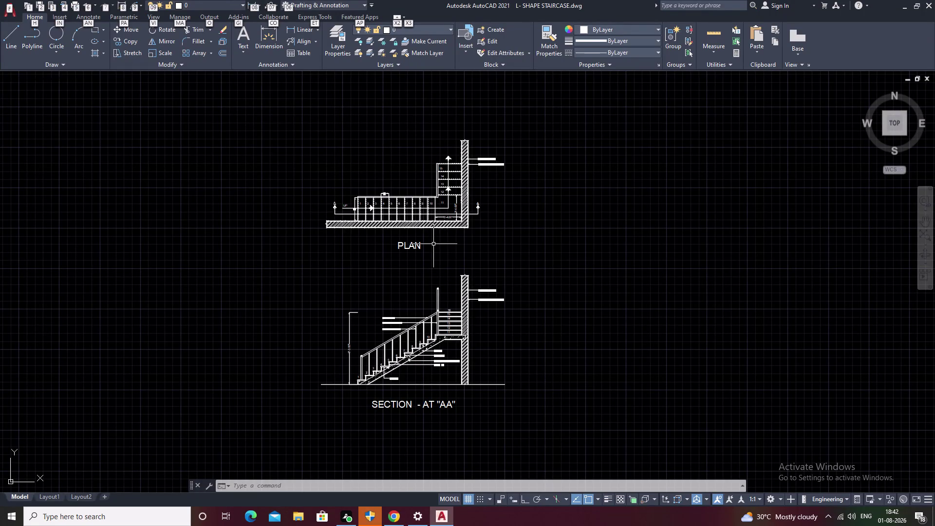
Cancel the stray selection window and any pending command with Escape.
key(alt+p)
key(Escape)
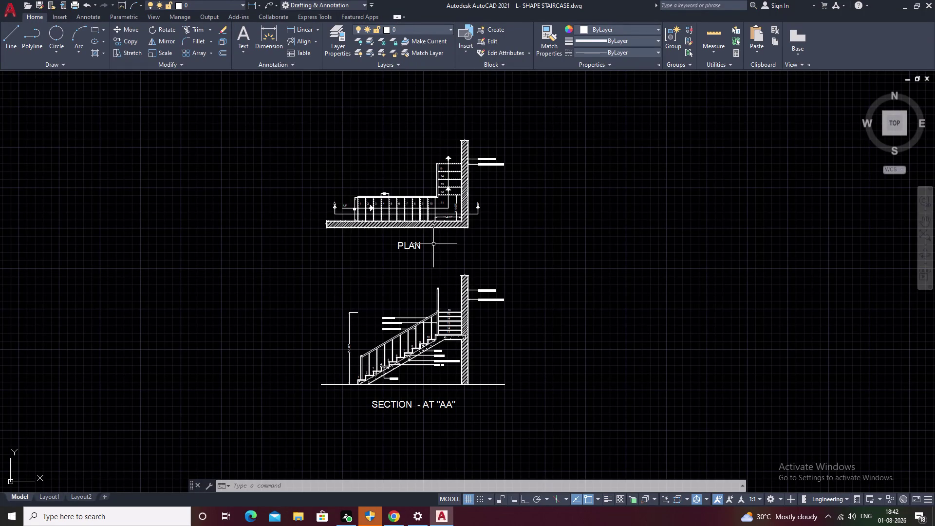
key(alt+p)
key(Escape)
click(309, 302)
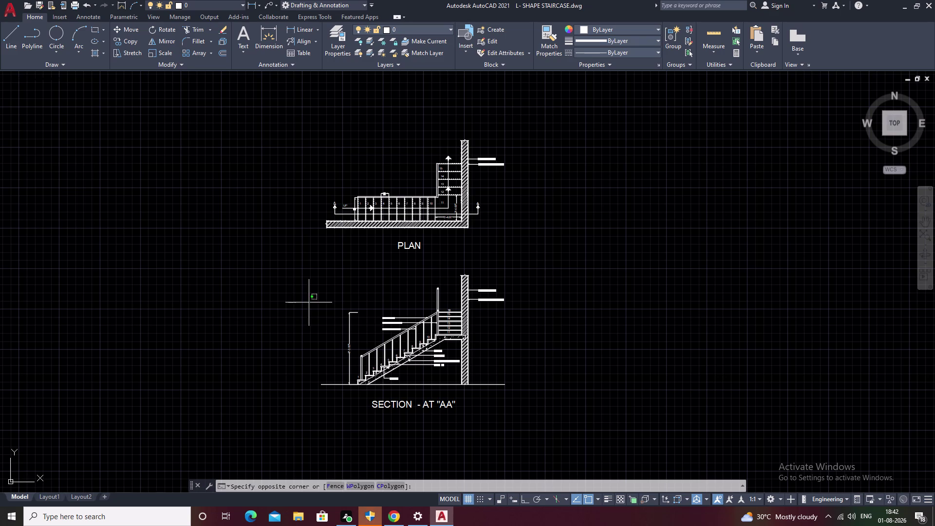
key(alt+p)
key(Escape)
key(Escape)
key(Escape)
key(Escape)
key(Escape)
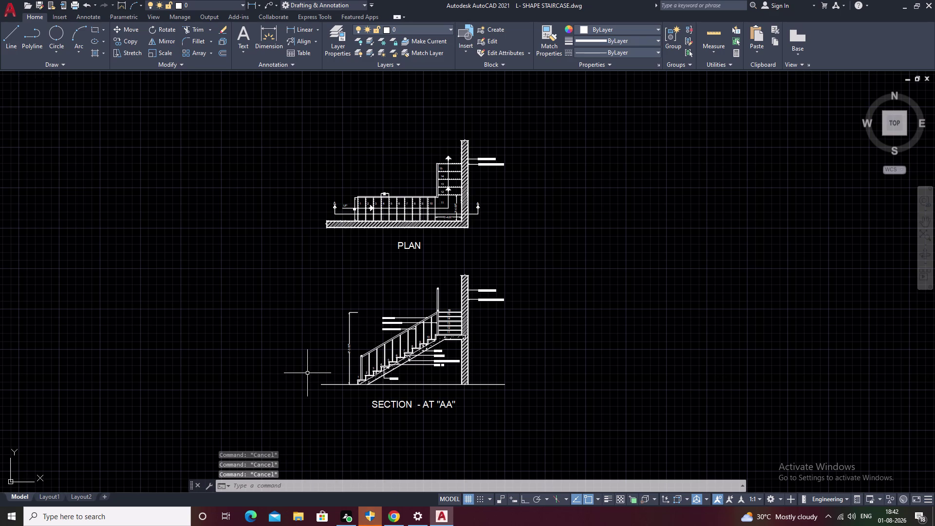
key(alt+p)
key(alt+p)
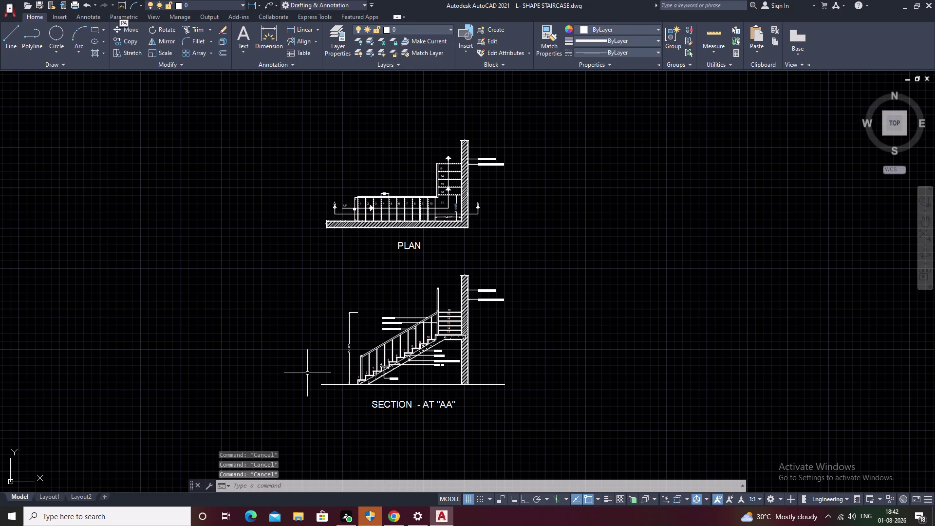
Set the plotter to AutoCAD PDF (High Quality Print).pc3 with portrait orientation.
key(p)
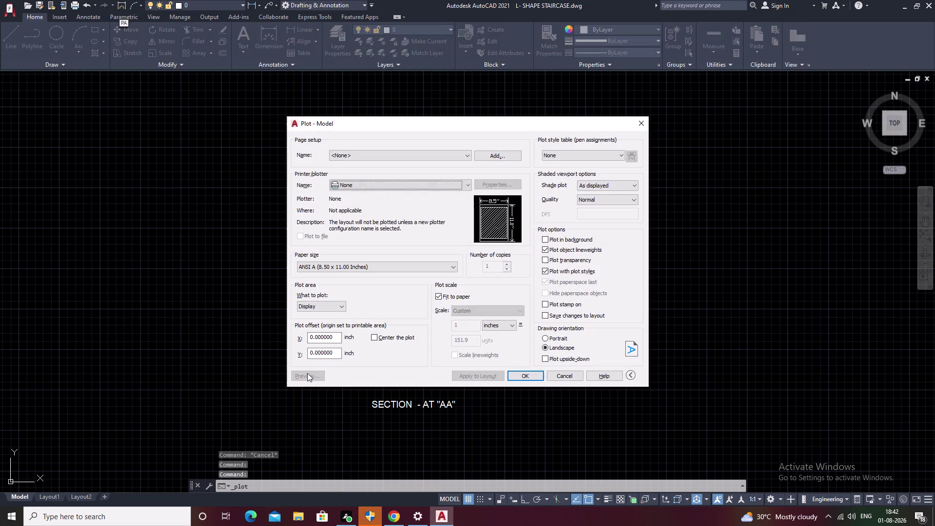
click(397, 182)
double_click(397, 248)
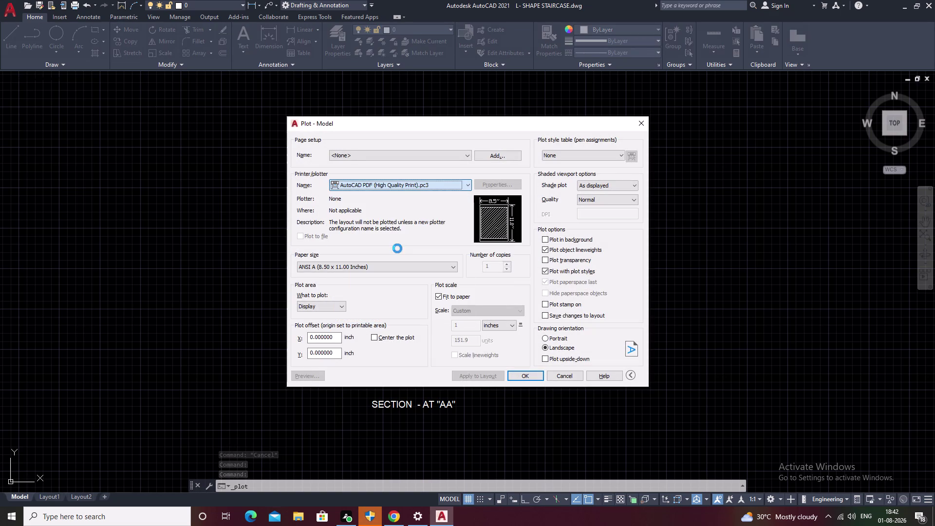
click(547, 337)
middle_drag(495, 350, 452, 318)
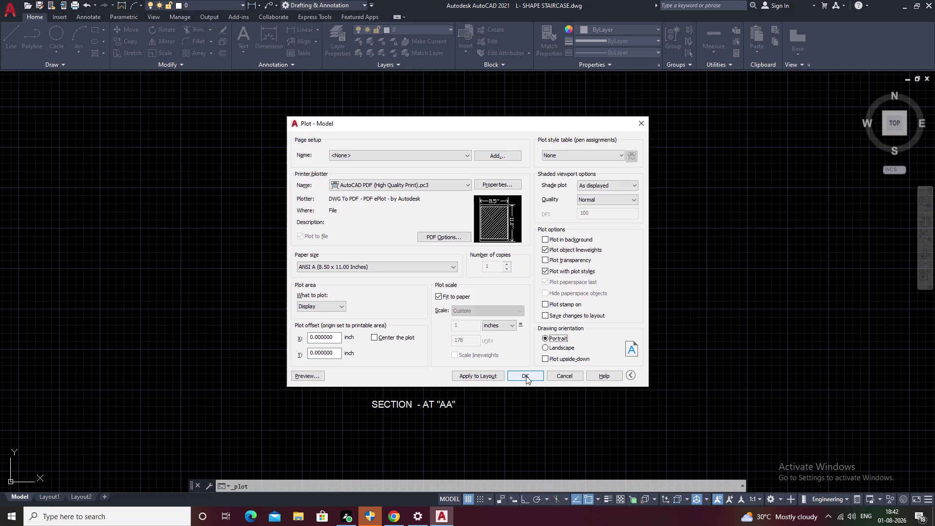
Plot the drawing to L- SHAPE STAIRCASE-Model.pdf on the Desktop.
click(526, 376)
click(340, 237)
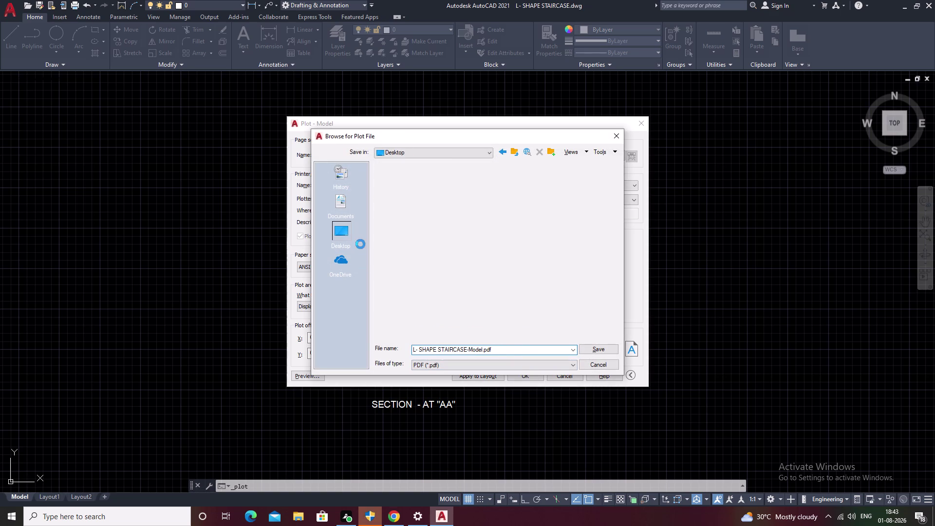
click(591, 352)
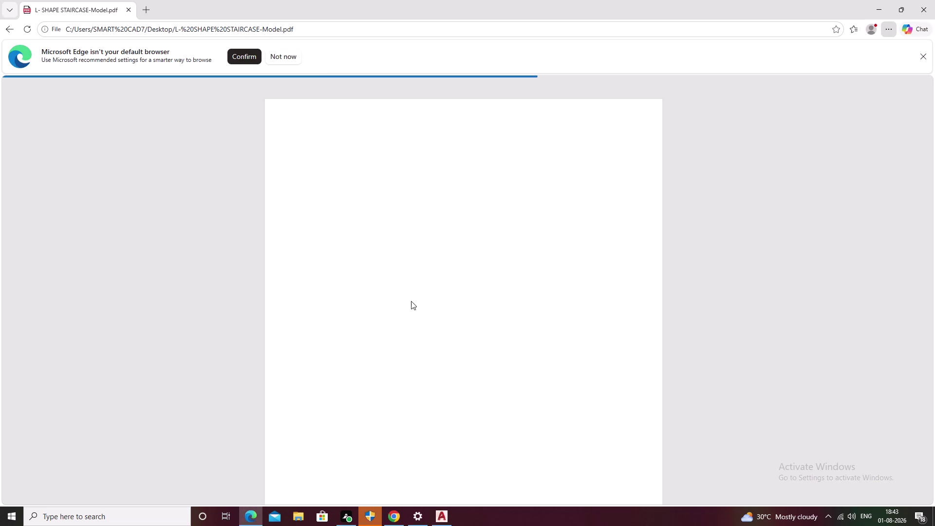
Save a copy of the PDF to the Desktop as 'L- SHAPE STAIRCASE-Model PDF'.
middle_drag(455, 355, 476, 248)
scroll(down, 3)
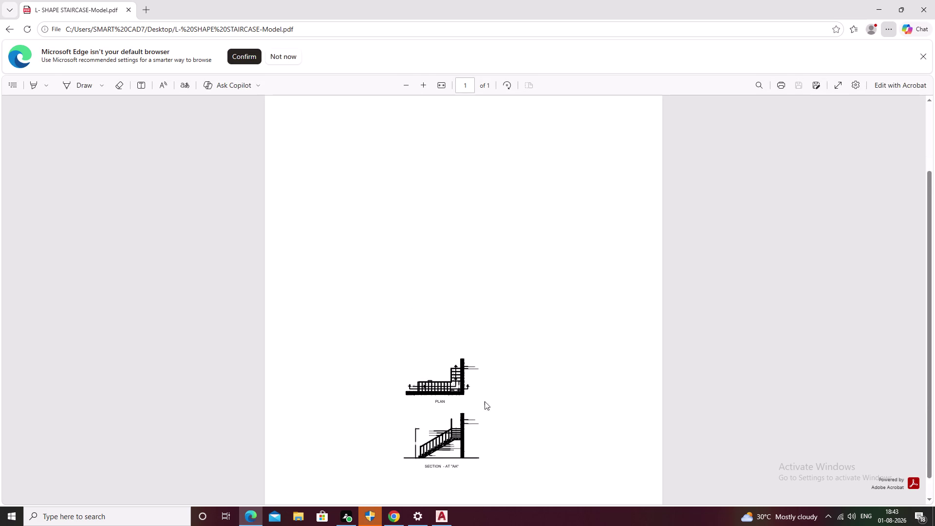
scroll(up, 3)
scroll(down, 3)
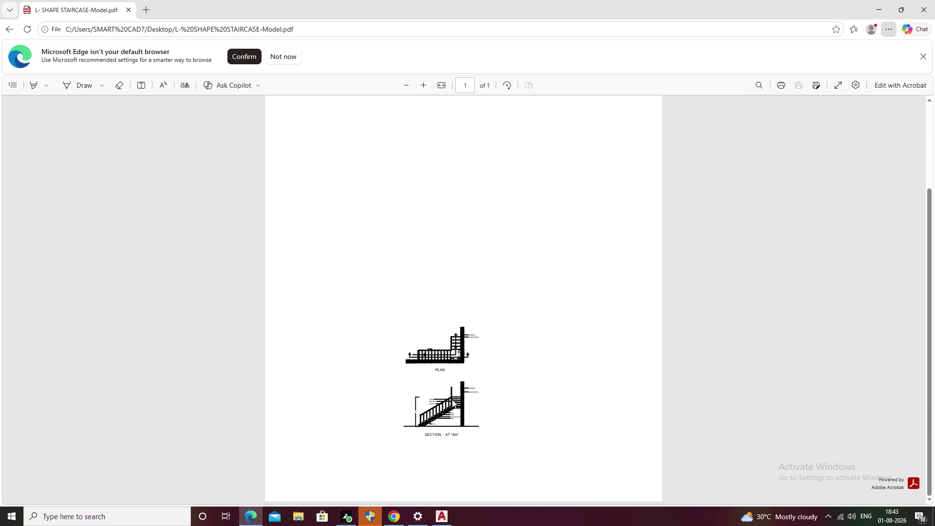
click(814, 90)
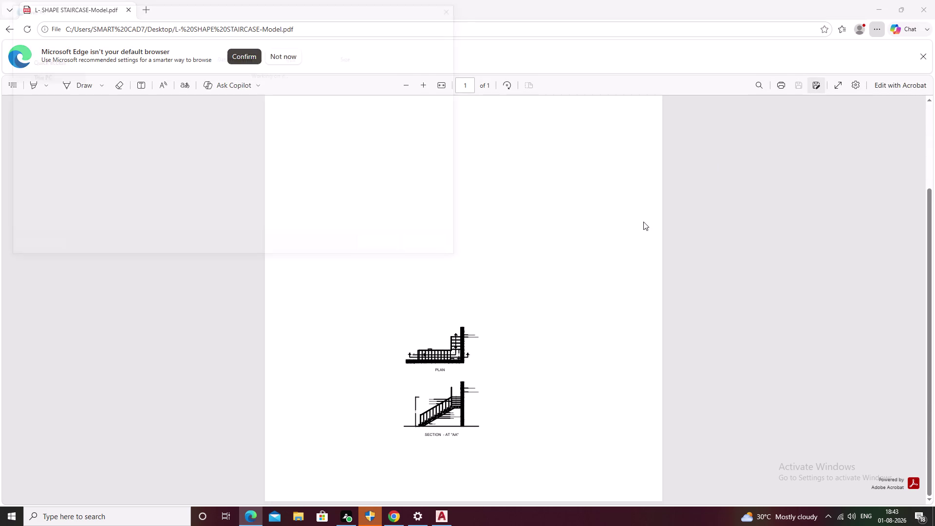
click(47, 113)
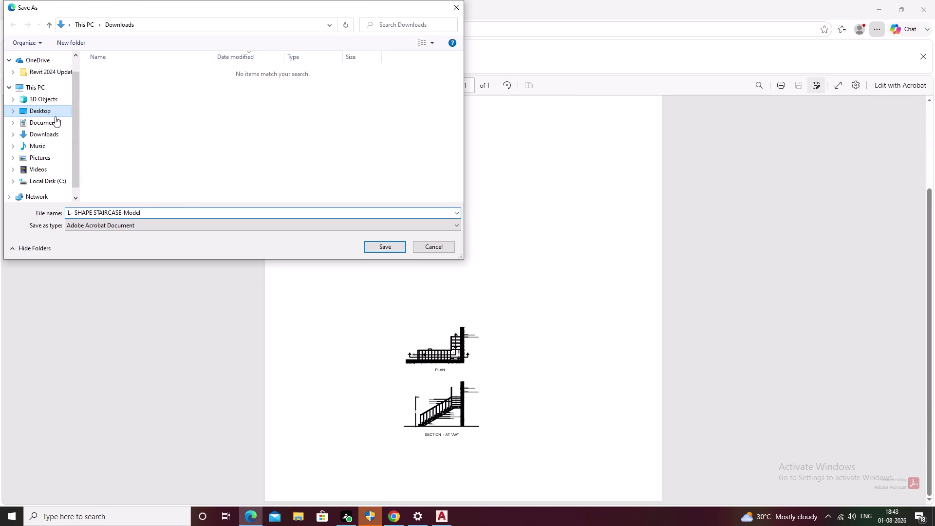
click(165, 216)
click(163, 216)
key(space)
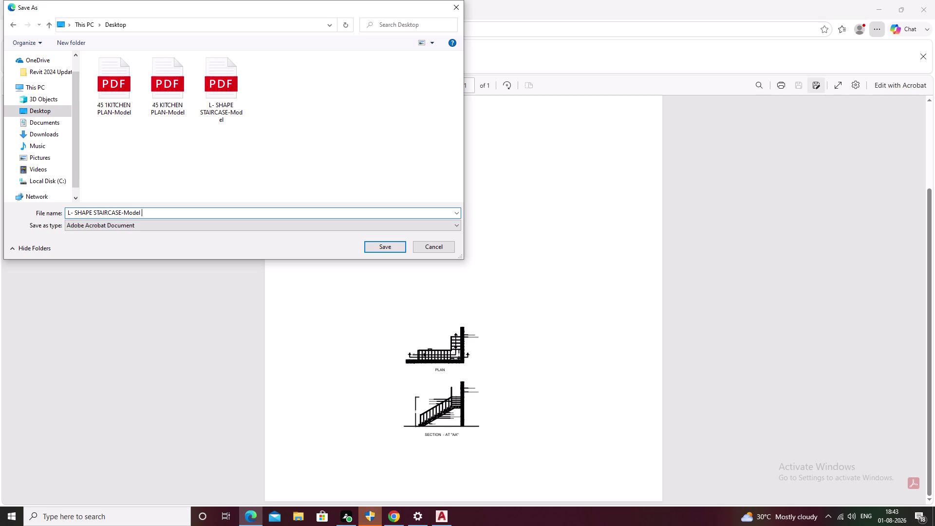
text(P)
text(DF)
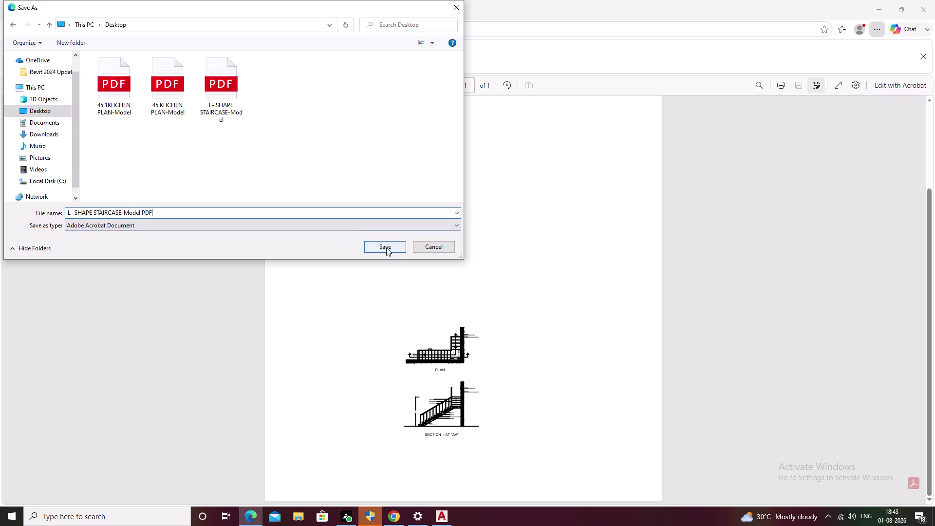
click(386, 247)
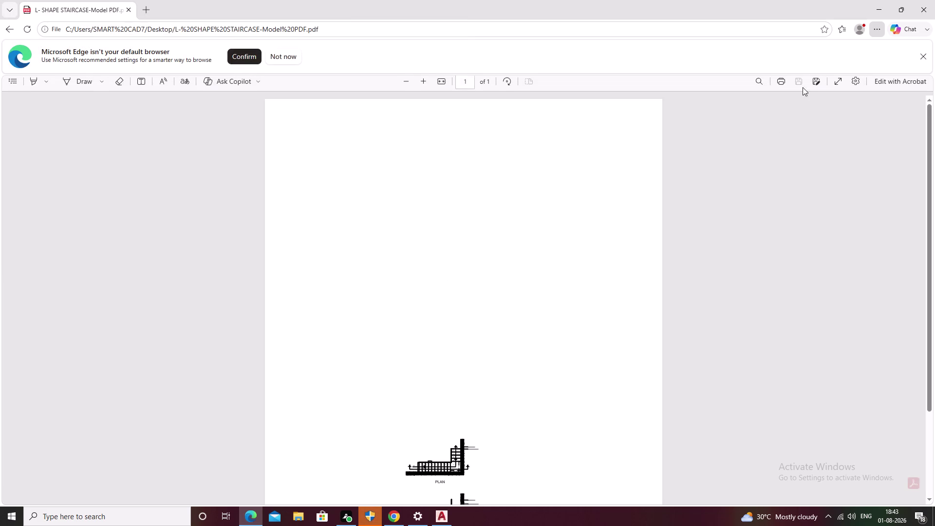
Return to AutoCAD and recentre the staircase drawings in view.
click(926, 10)
middle_drag(431, 276, 436, 268)
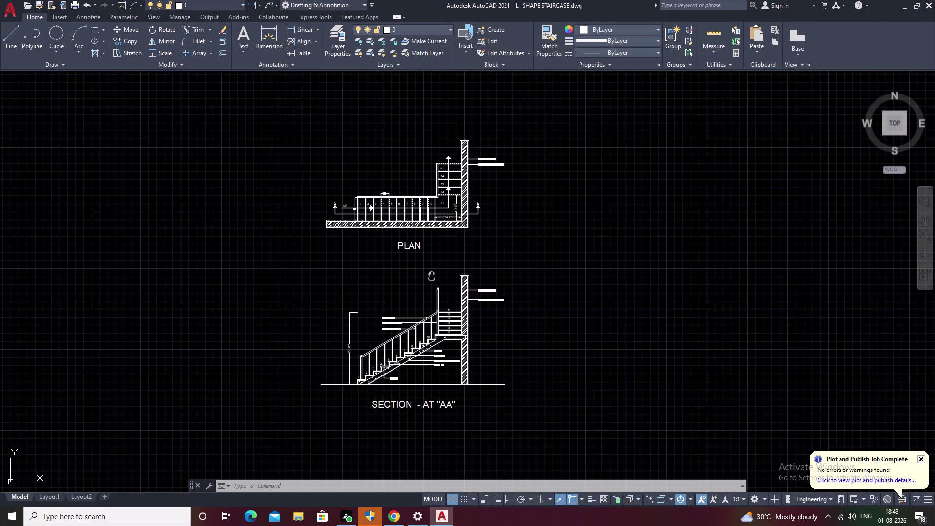
middle_drag(436, 267, 447, 250)
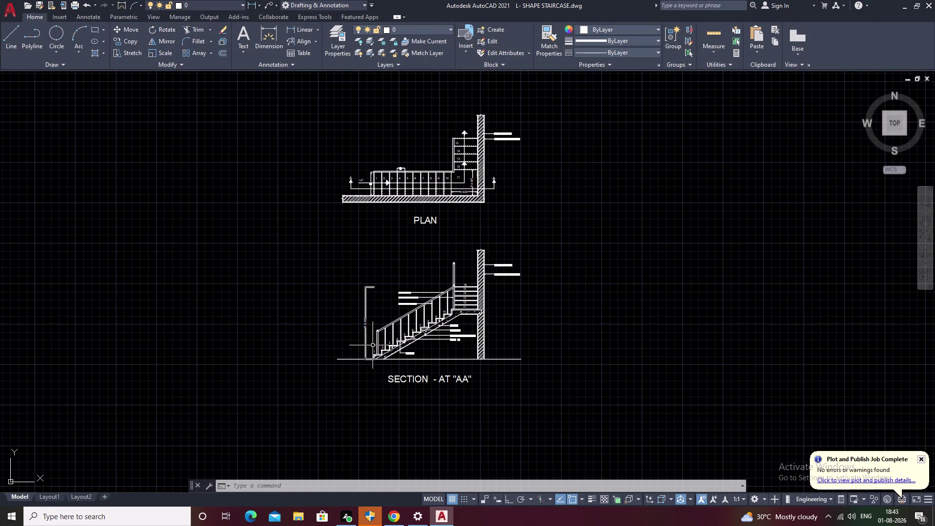